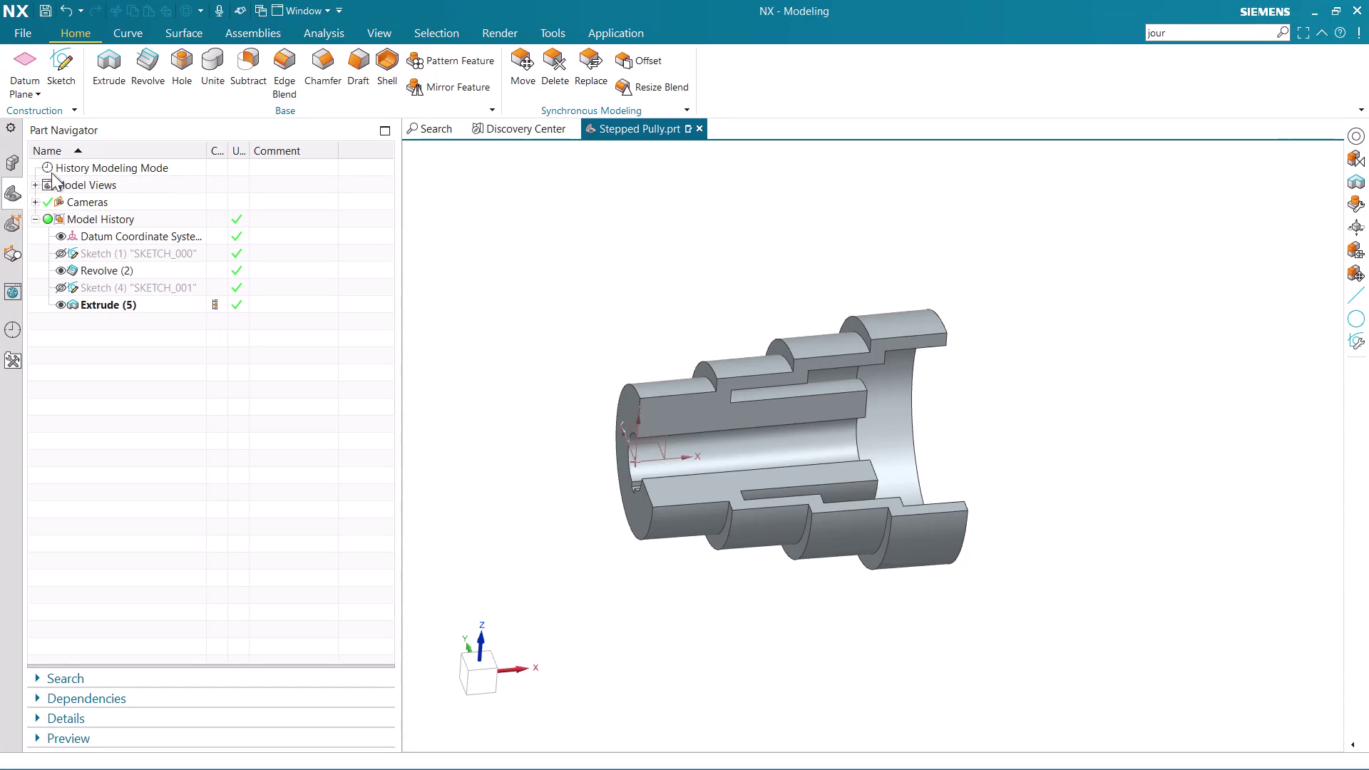
Save the stepped pulley part with Ctrl+S.
click(22, 32)
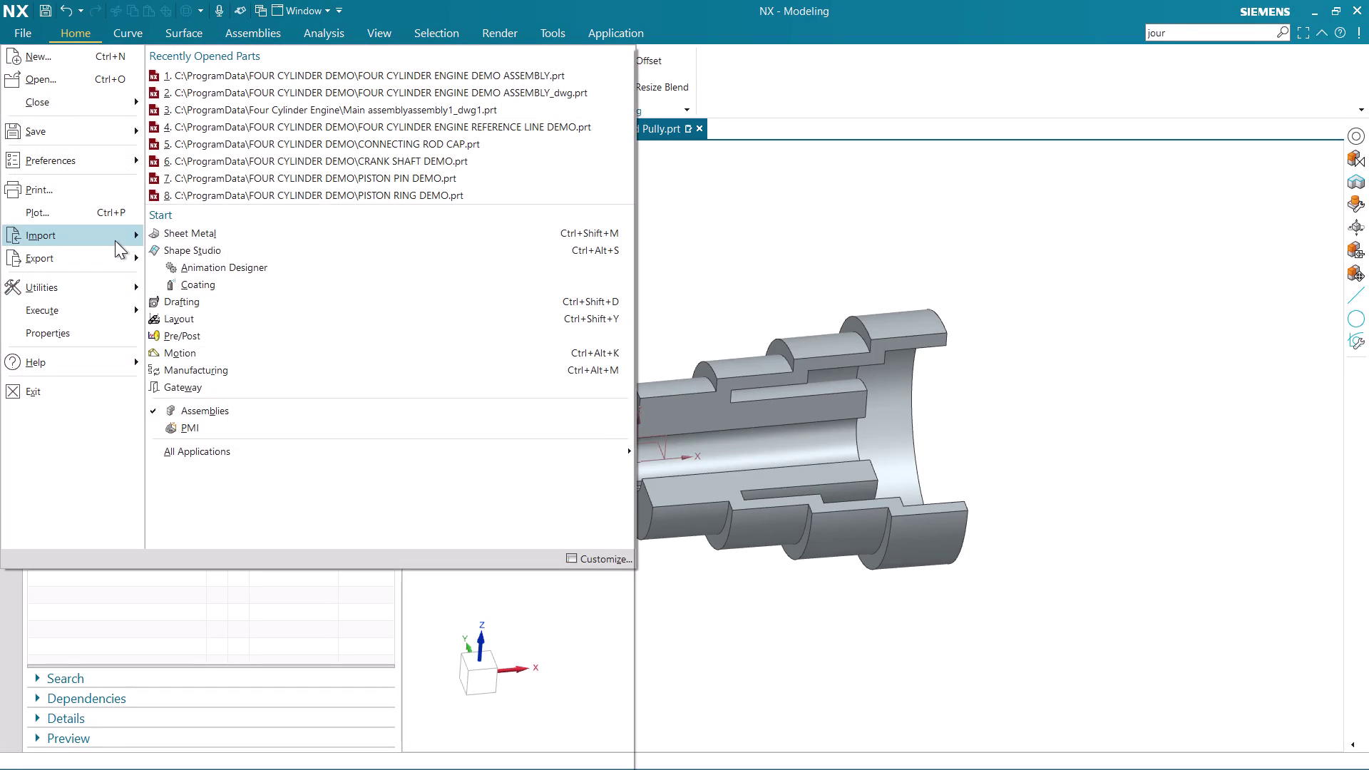
click(795, 262)
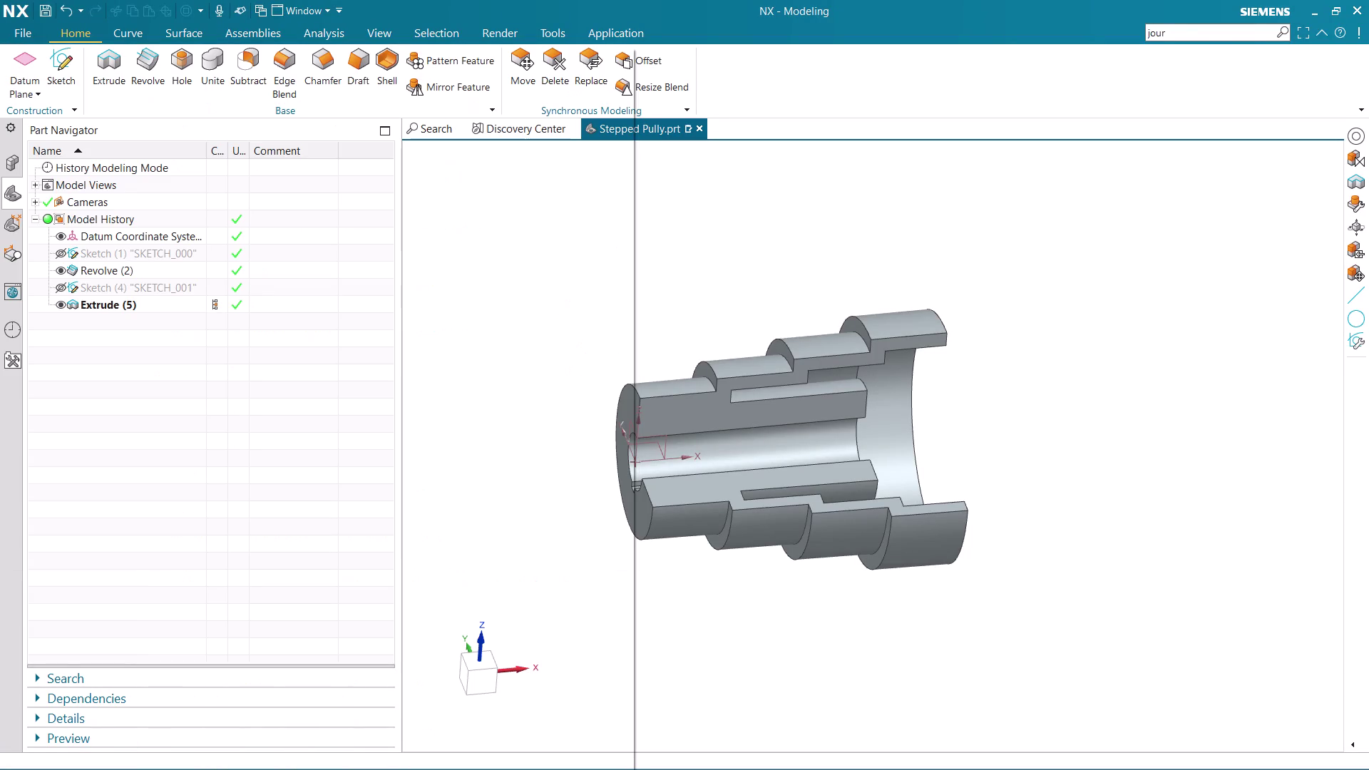
key(ctrl+s)
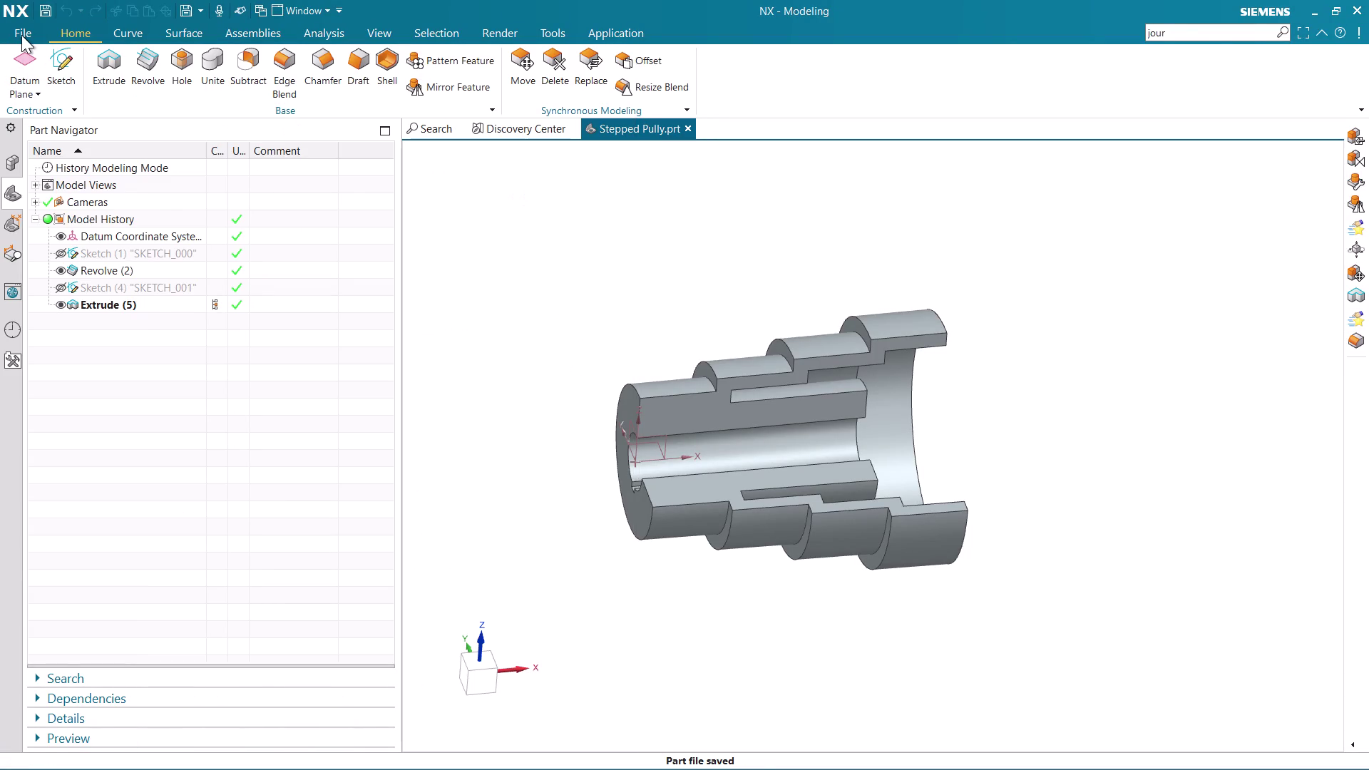
Start a File > Export > PDF of the current display and browse for the save location.
click(18, 33)
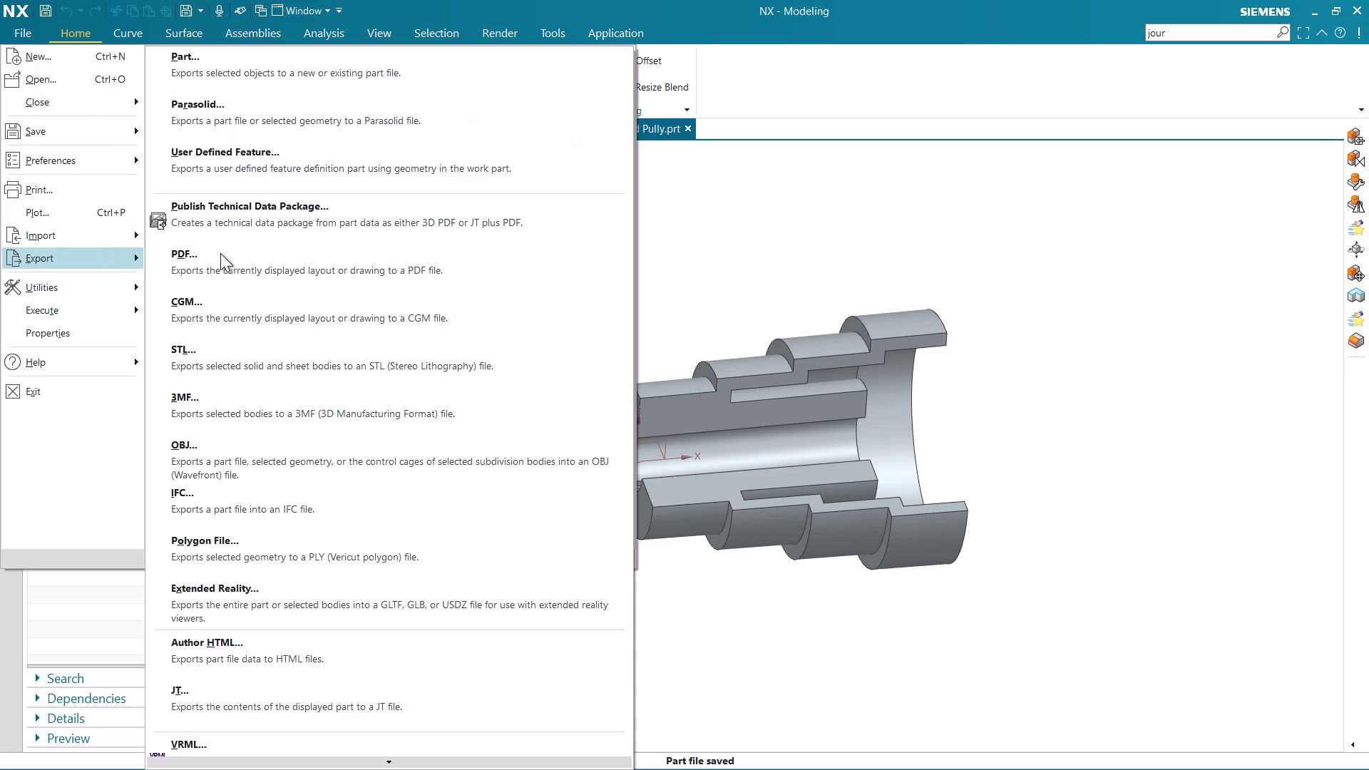
click(257, 264)
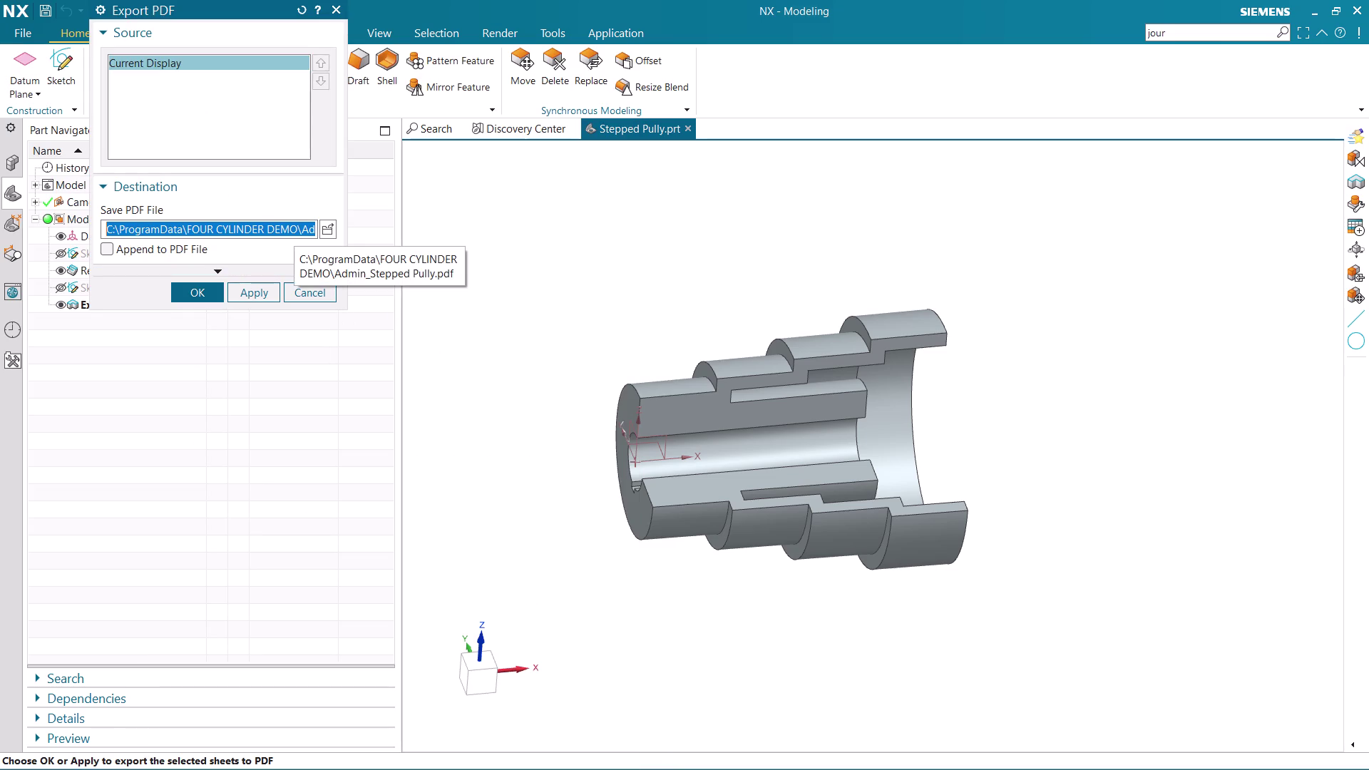
click(329, 227)
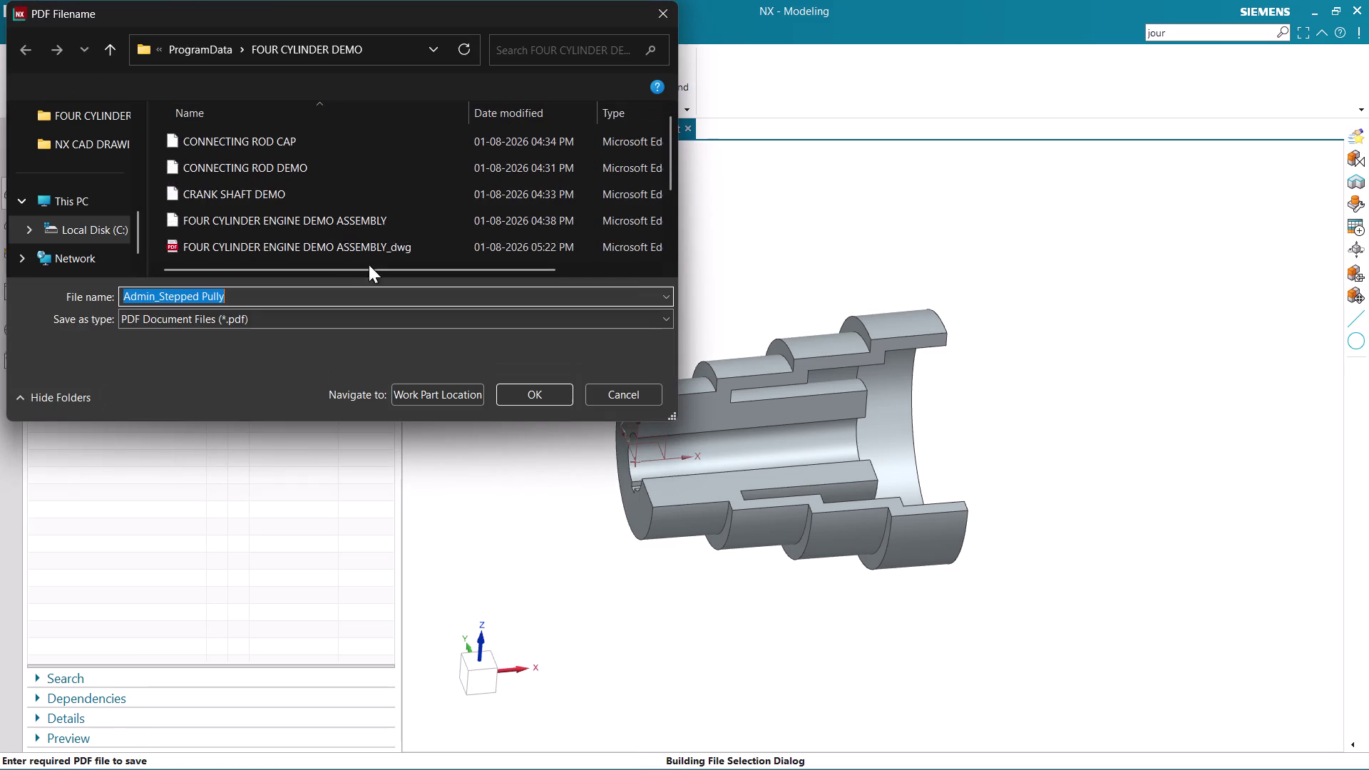
Select the NX CAD DRAWINGS folder as the PDF destination.
scroll(down, 3)
scroll(up, 3)
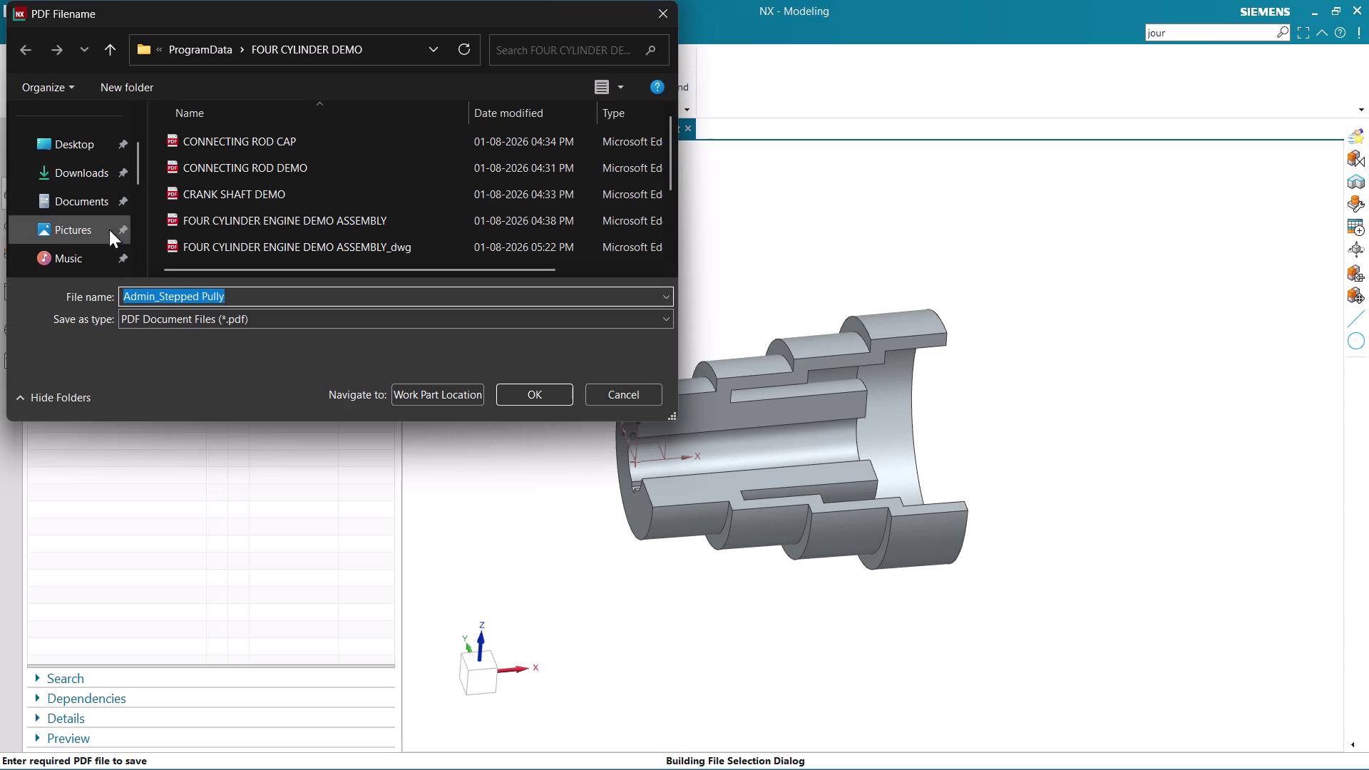
scroll(down, 3)
click(89, 199)
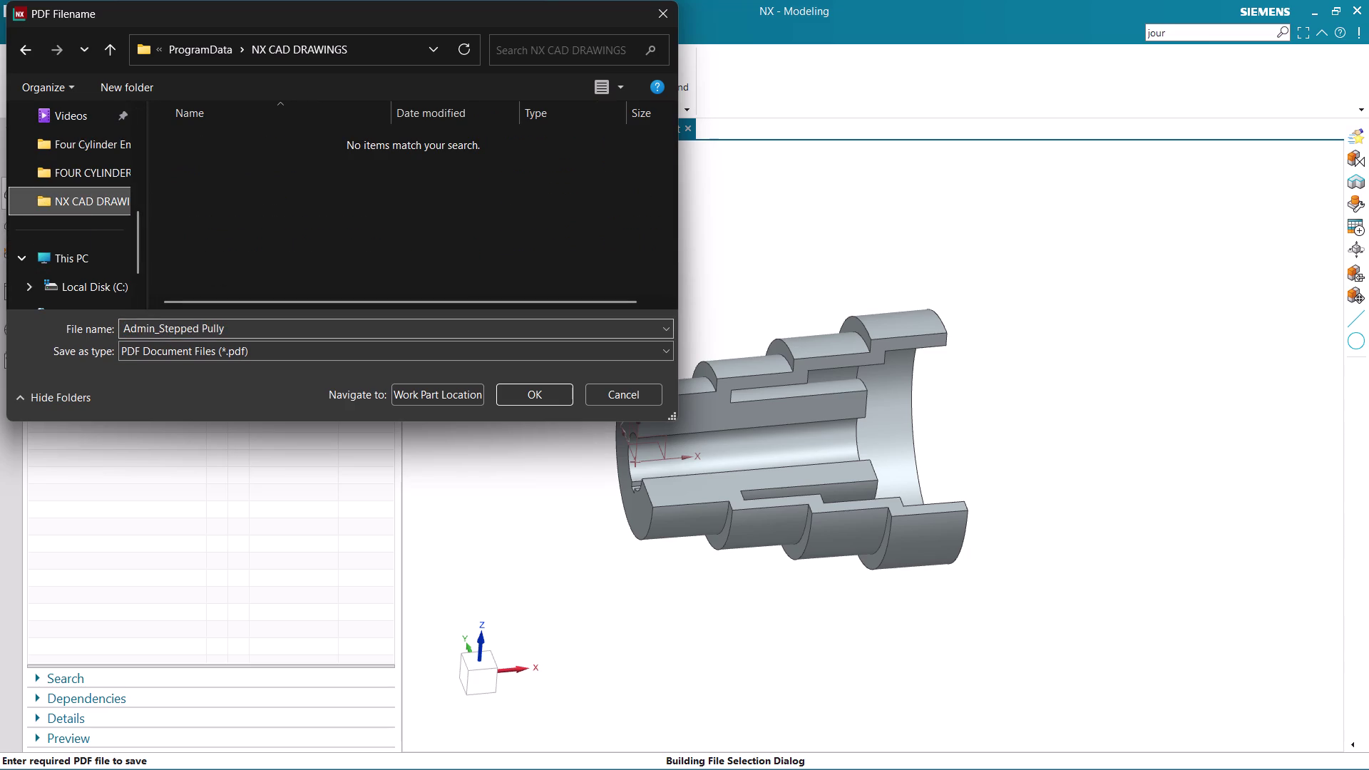
Strip the 'Admin_' prefix so the file is Stepped Pully, confirm, and export the PDF.
click(162, 329)
click(162, 330)
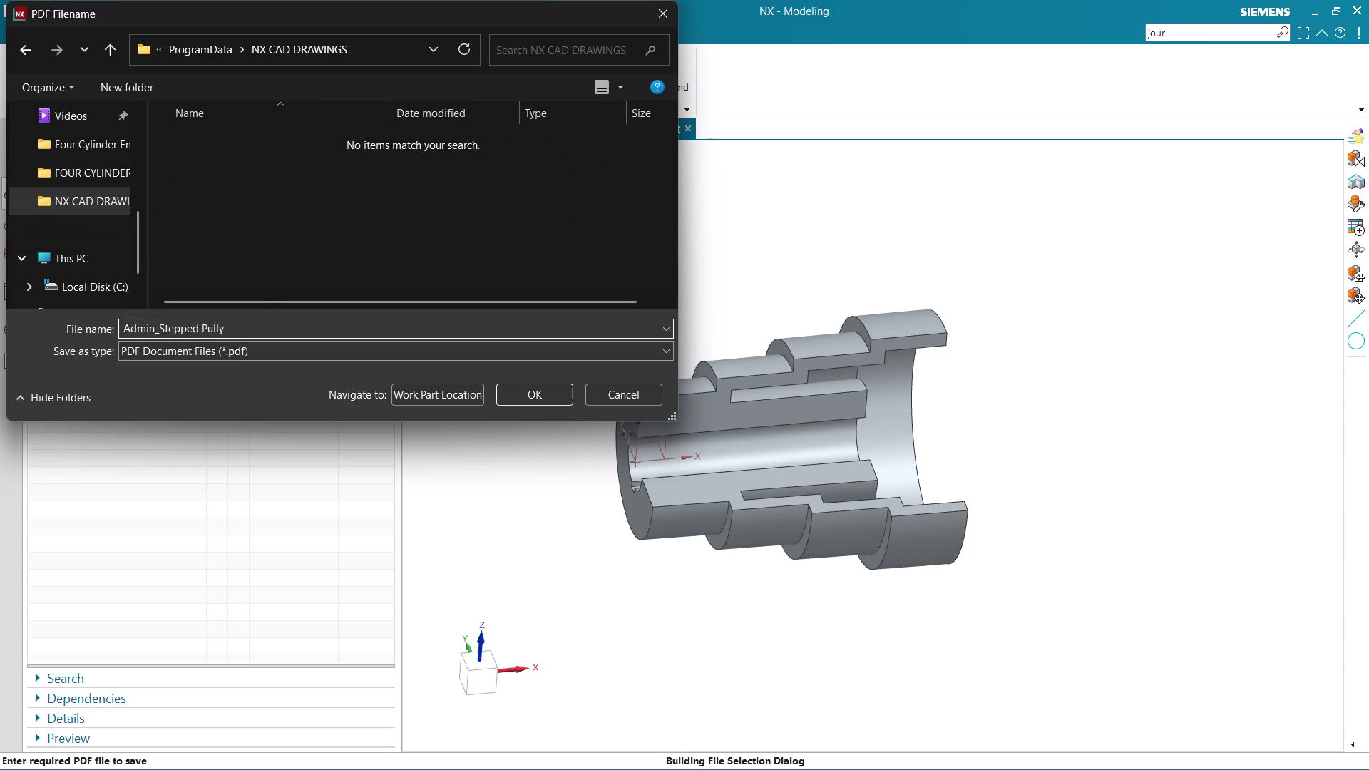
key(Left)
key(BackSpace)
key(BackSpace)
key(BackSpace)
key(BackSpace)
key(BackSpace)
key(BackSpace)
key(BackSpace)
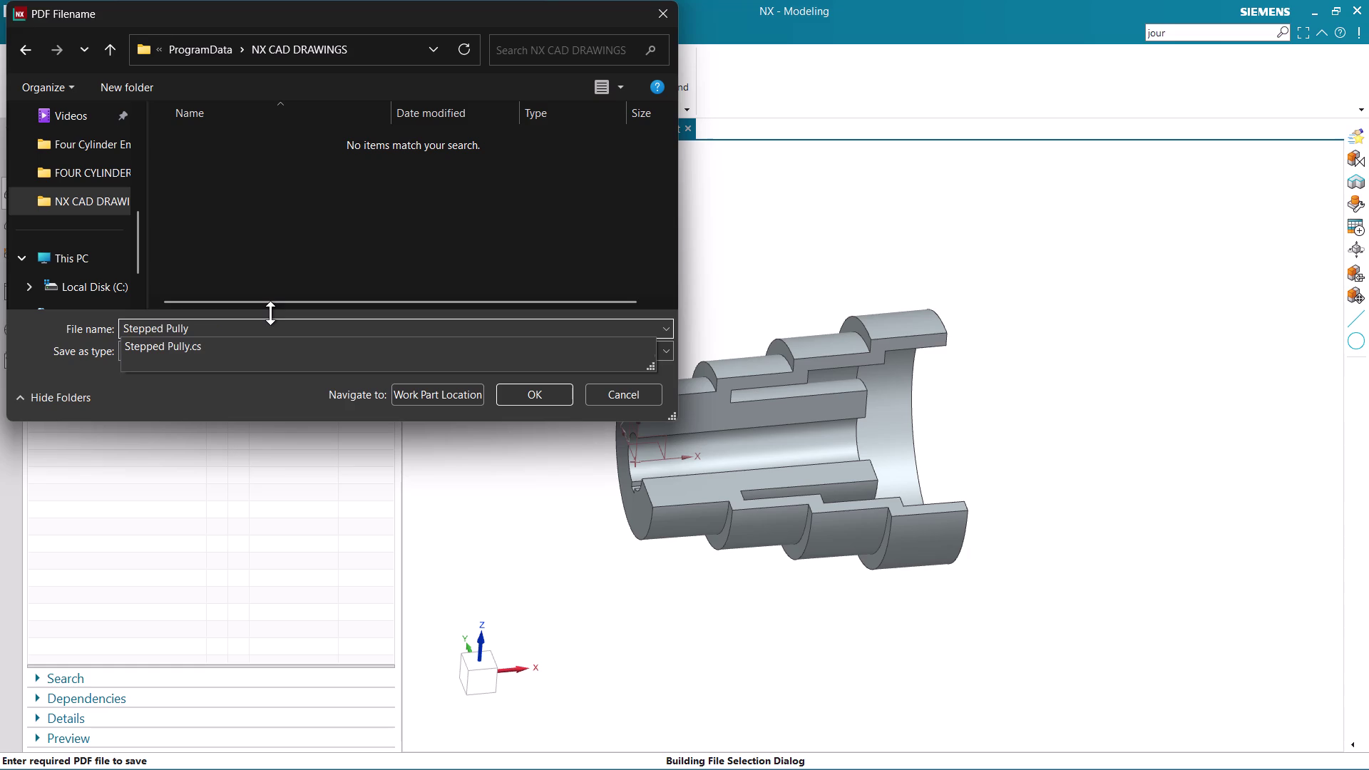
key(Return)
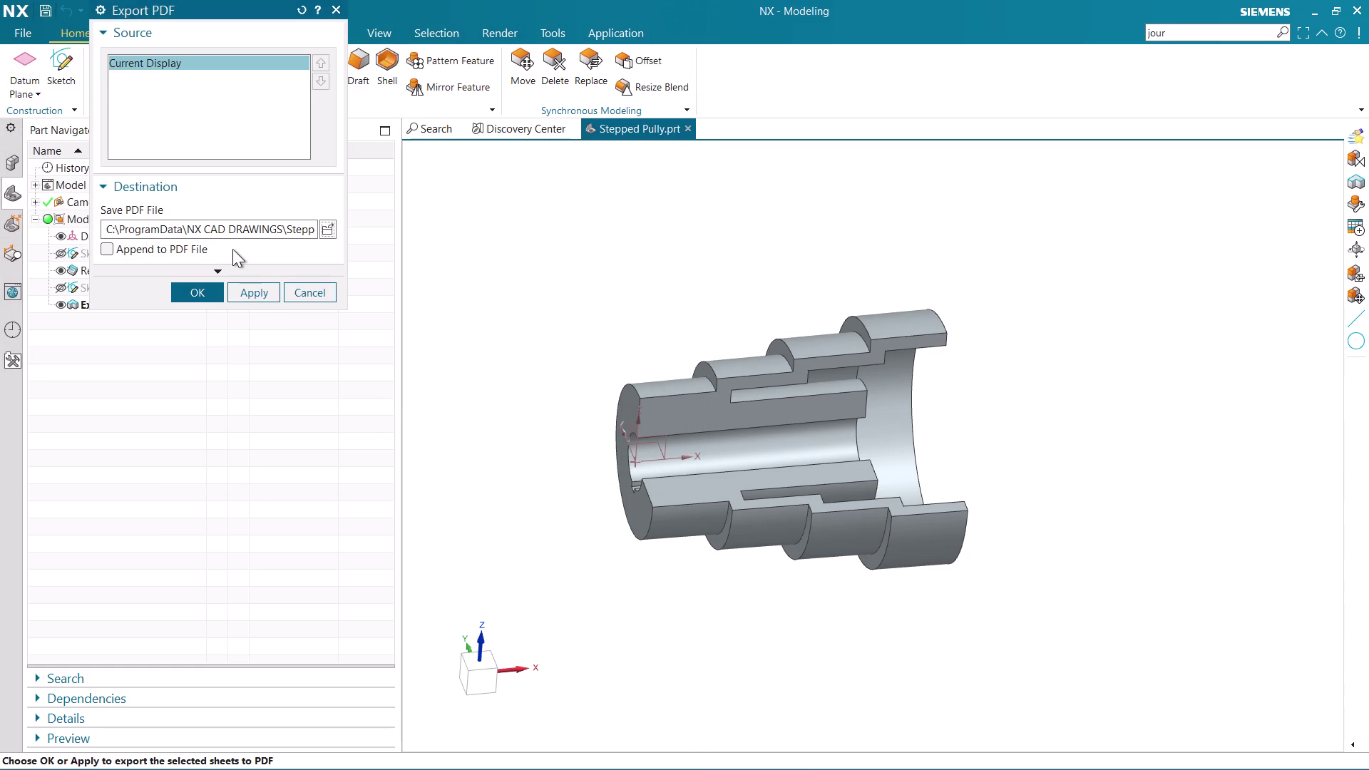
click(195, 297)
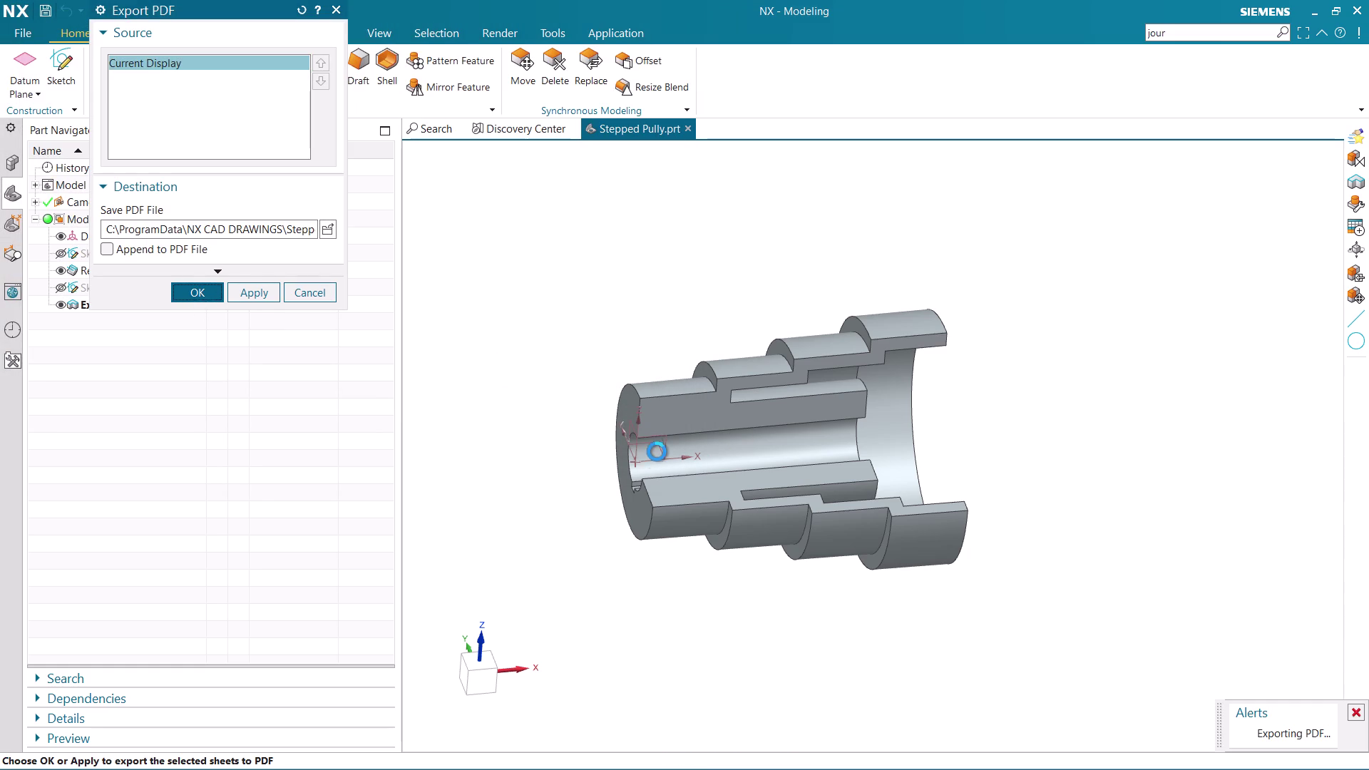